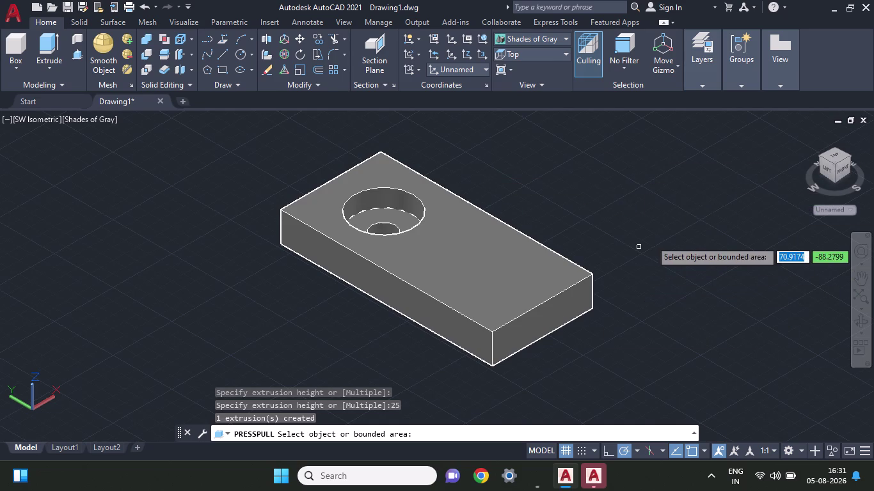
click(532, 470)
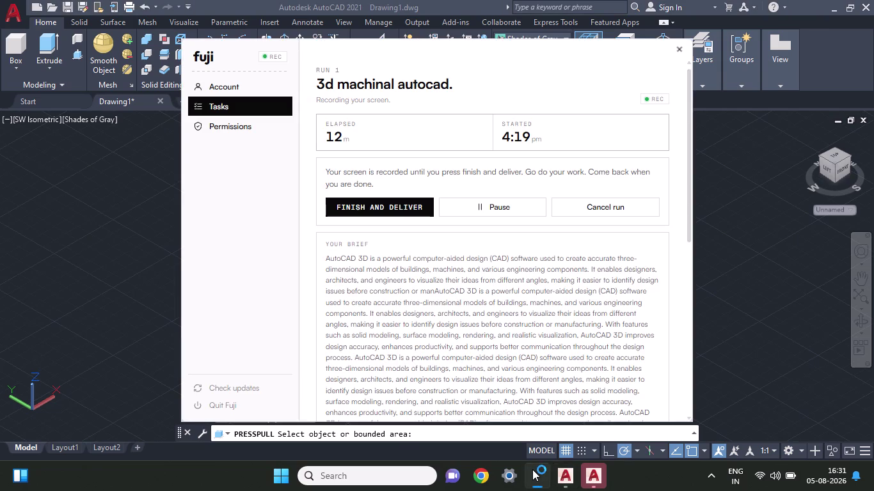